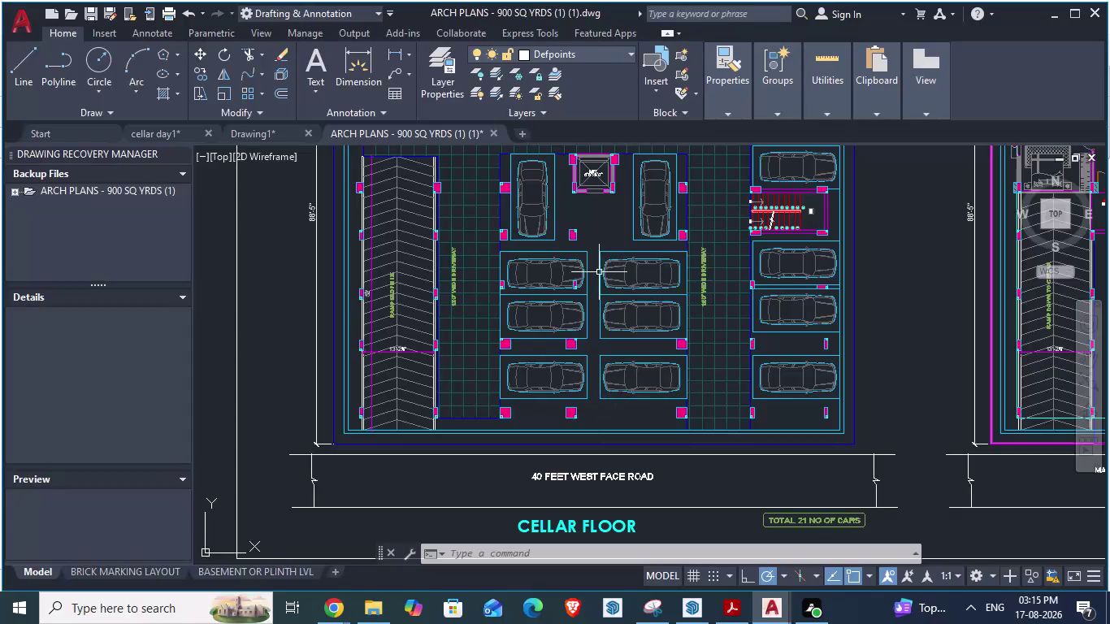
scroll(down, 3)
scroll(up, 3)
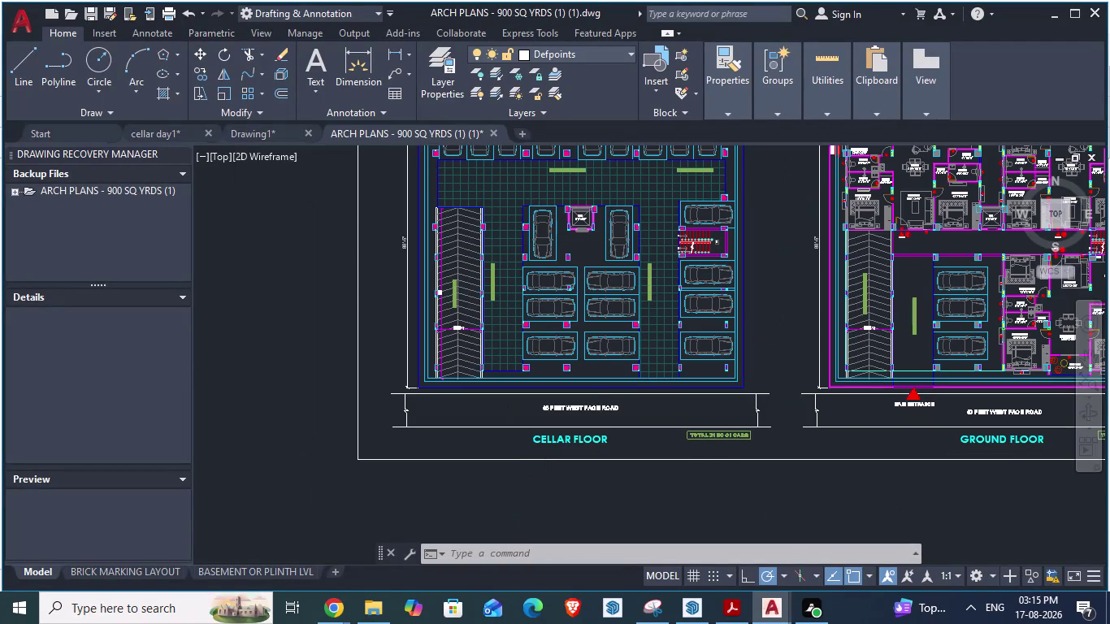
scroll(down, 3)
scroll(up, 3)
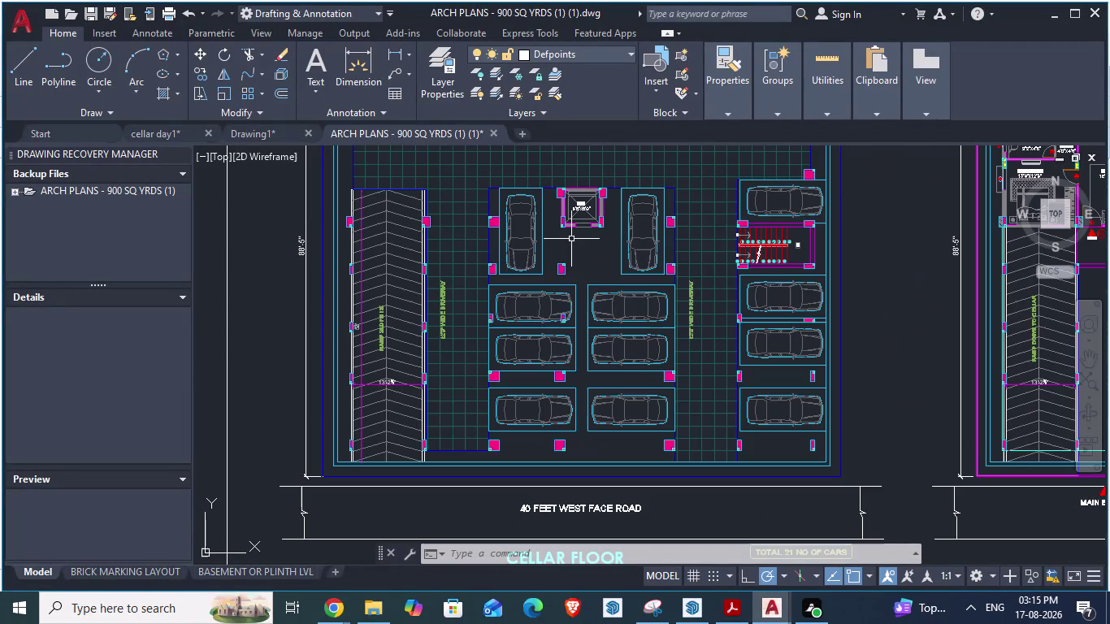